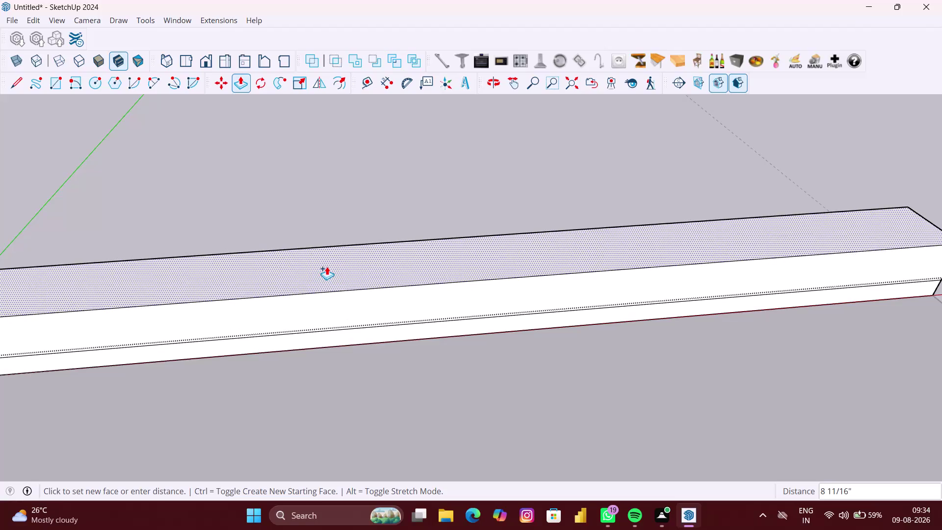
Raise the box's top face to a height of 27.69 inches (about 2' 3 11/16").
text(27)
text(.69)
key(shift+quotedbl)
key(Return)
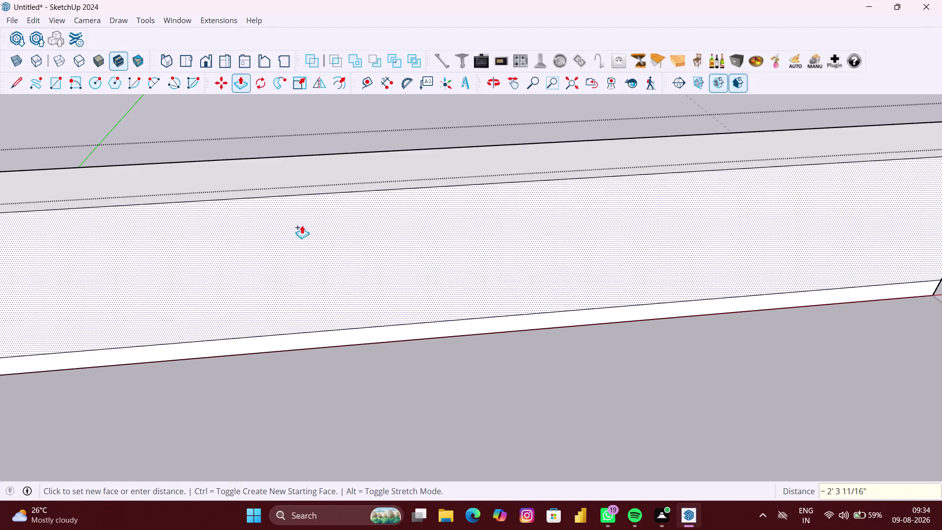
Zoom out and orbit until the whole tall box and its base are visible.
scroll(down, 3)
middle_drag(374, 298, 355, 295)
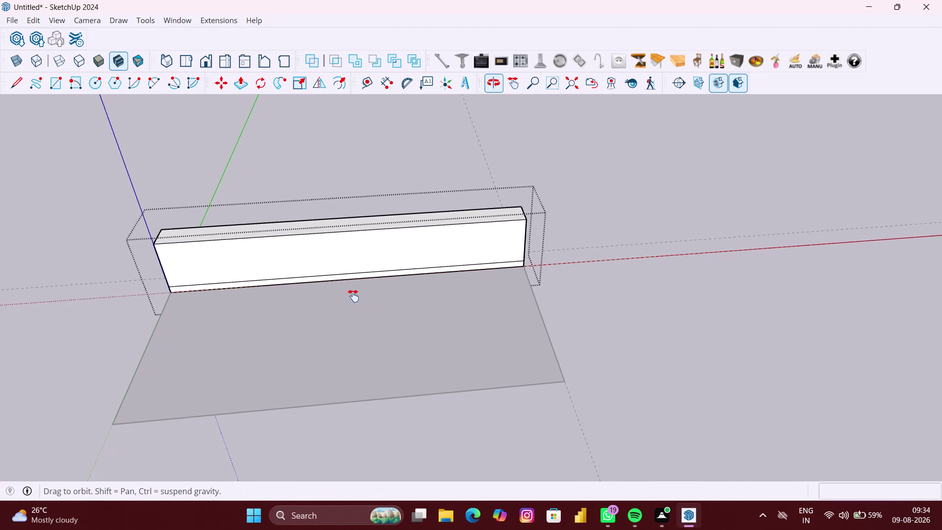
middle_drag(355, 296, 288, 288)
middle_drag(582, 286, 510, 294)
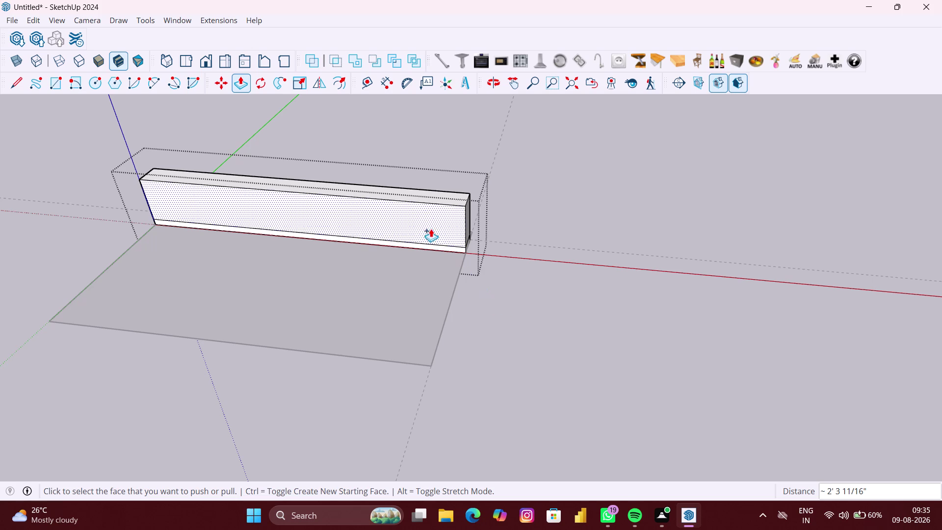
Zoom in on the end of the long box.
scroll(up, 3)
scroll(up, 3)
scroll(up, 3)
scroll(up, 3)
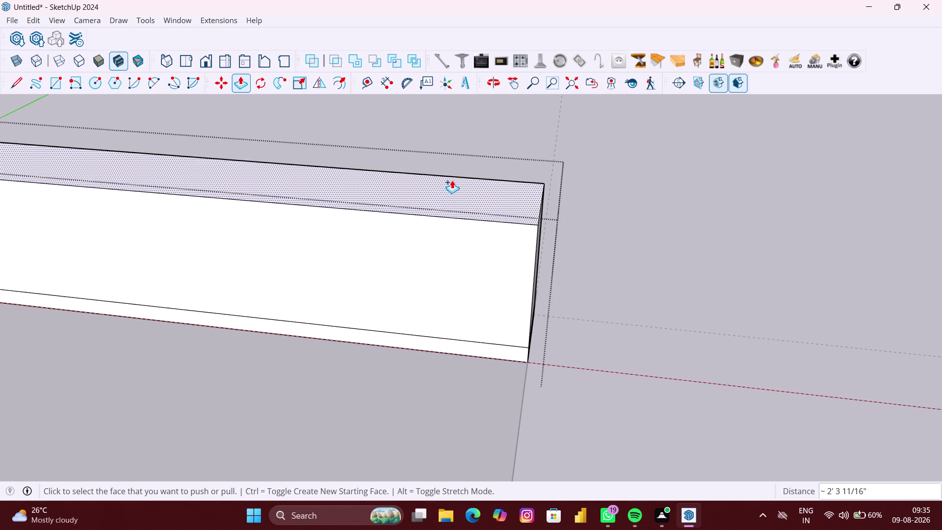
scroll(up, 3)
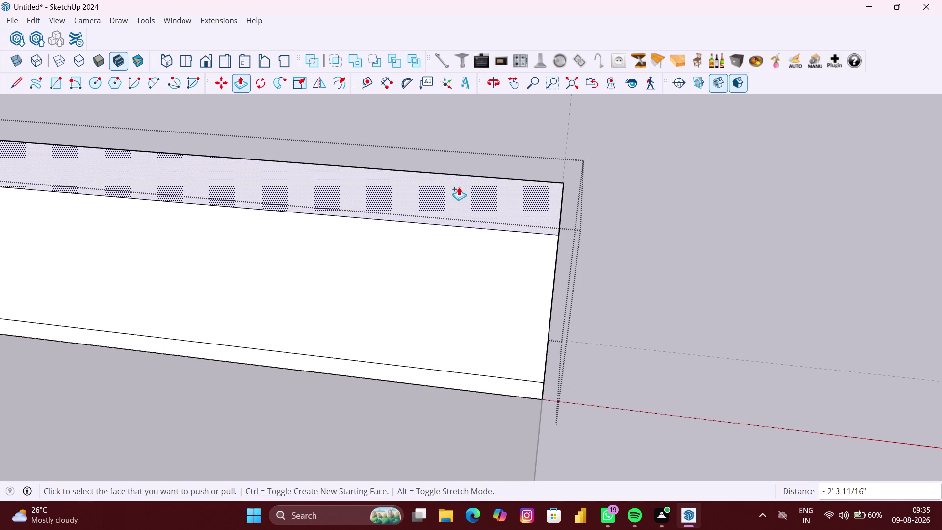
middle_click(459, 187)
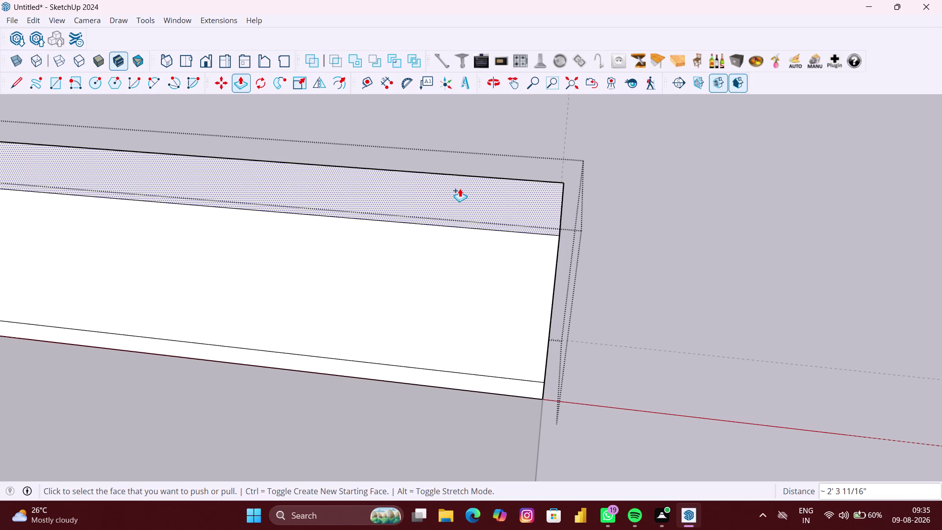
Push the box's top face by 20 mm.
click(435, 203)
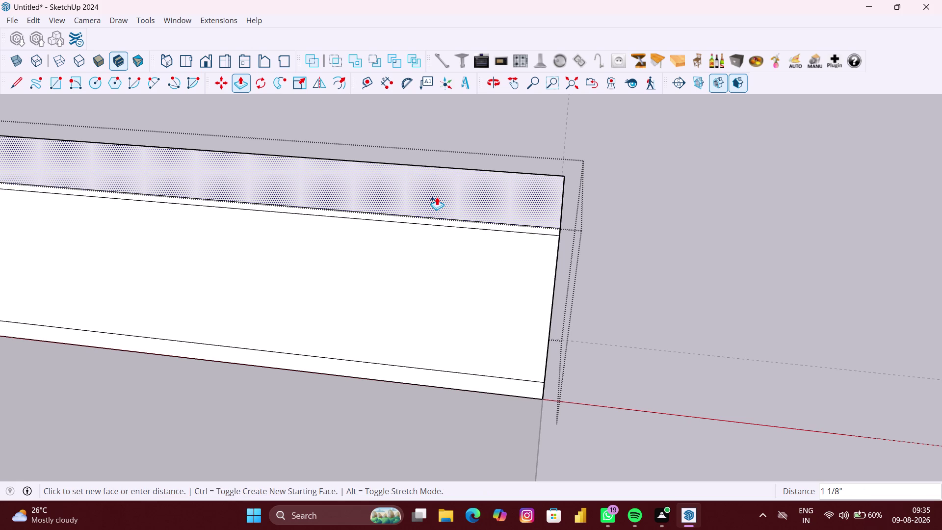
text(20)
text(MM)
key(Return)
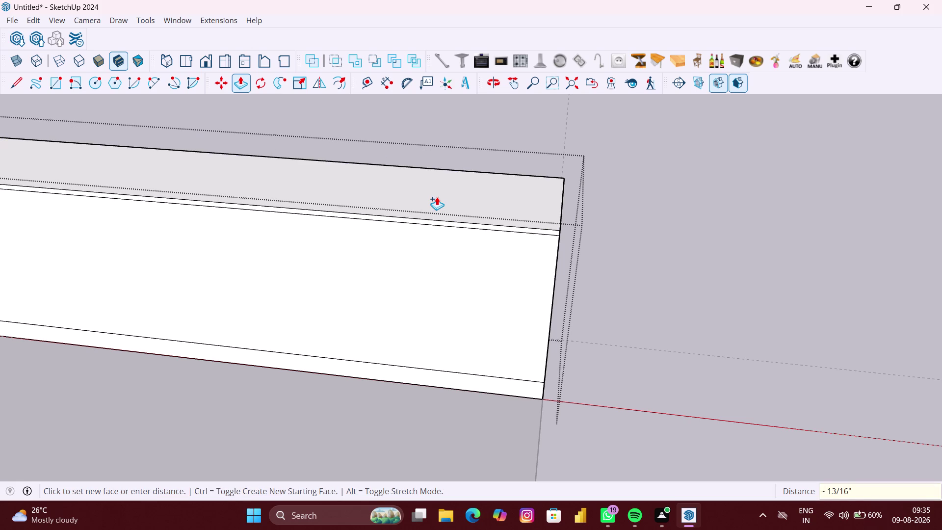